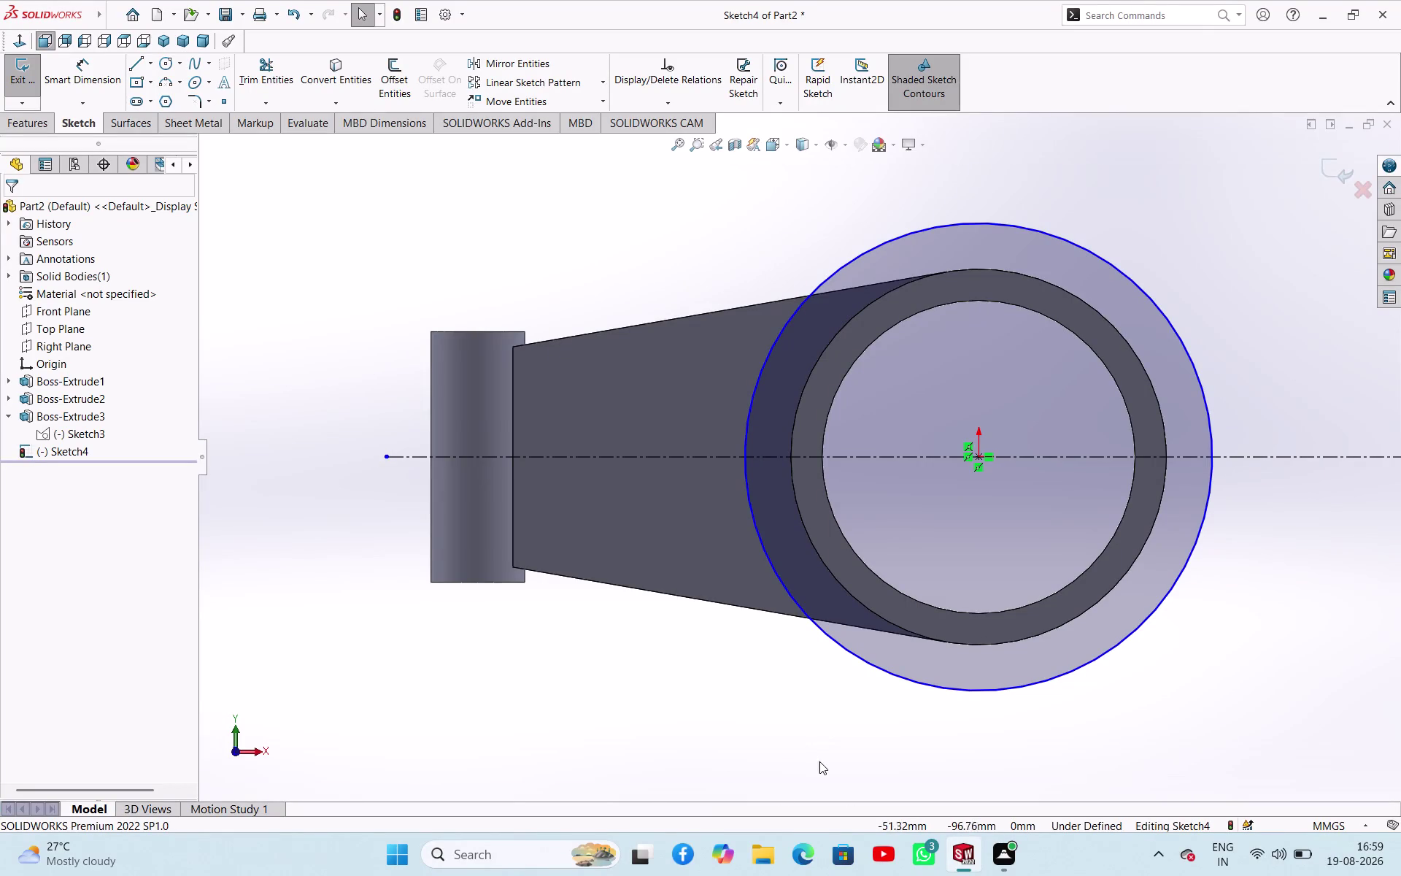
Adjust the zoom and dismiss the marketplace side panel from the graphics area.
scroll(up, 3)
scroll(down, 3)
scroll(up, 3)
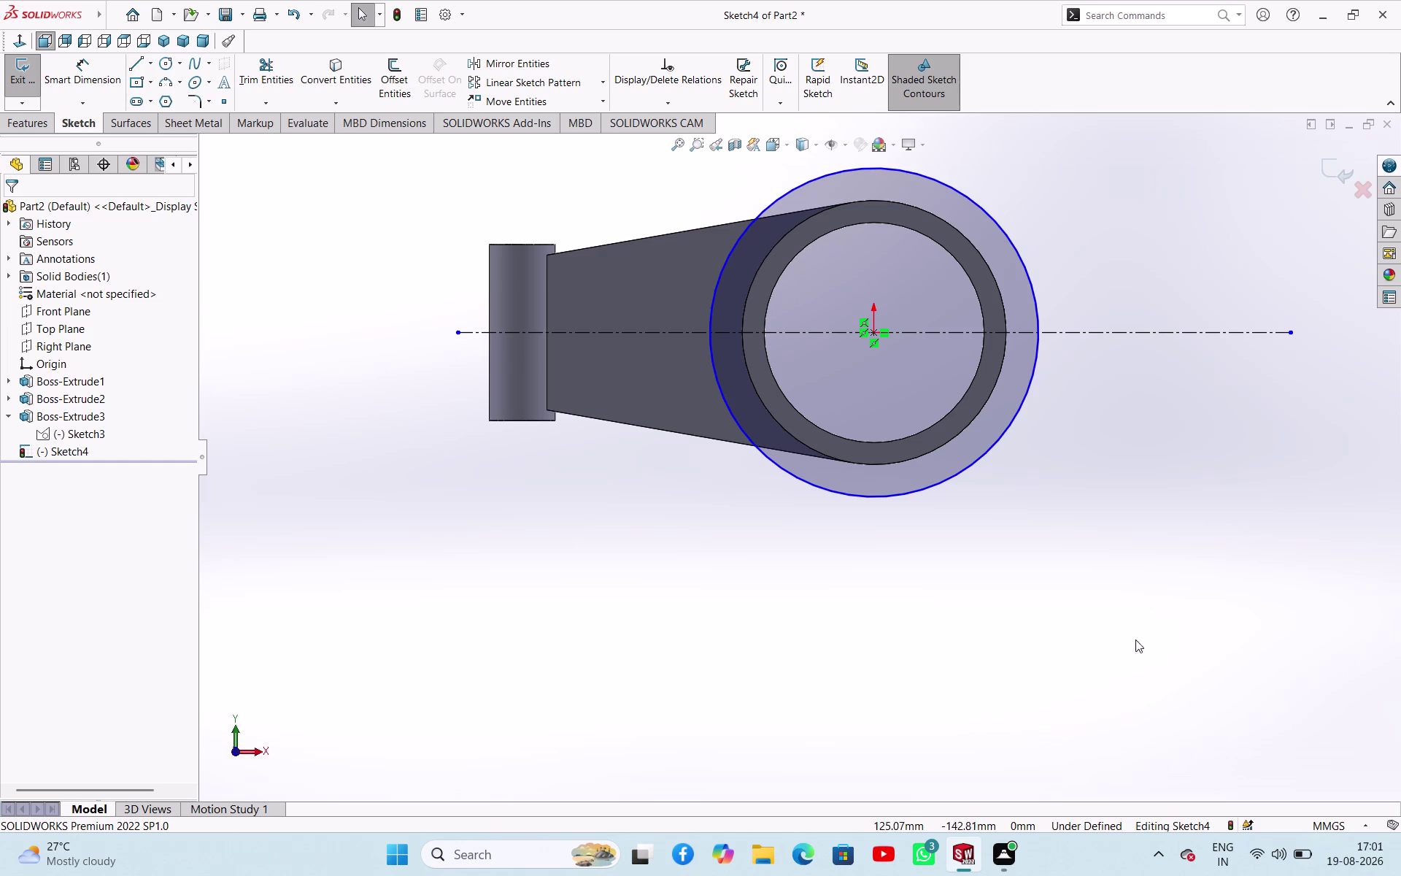
right_drag(1029, 688, 1091, 571)
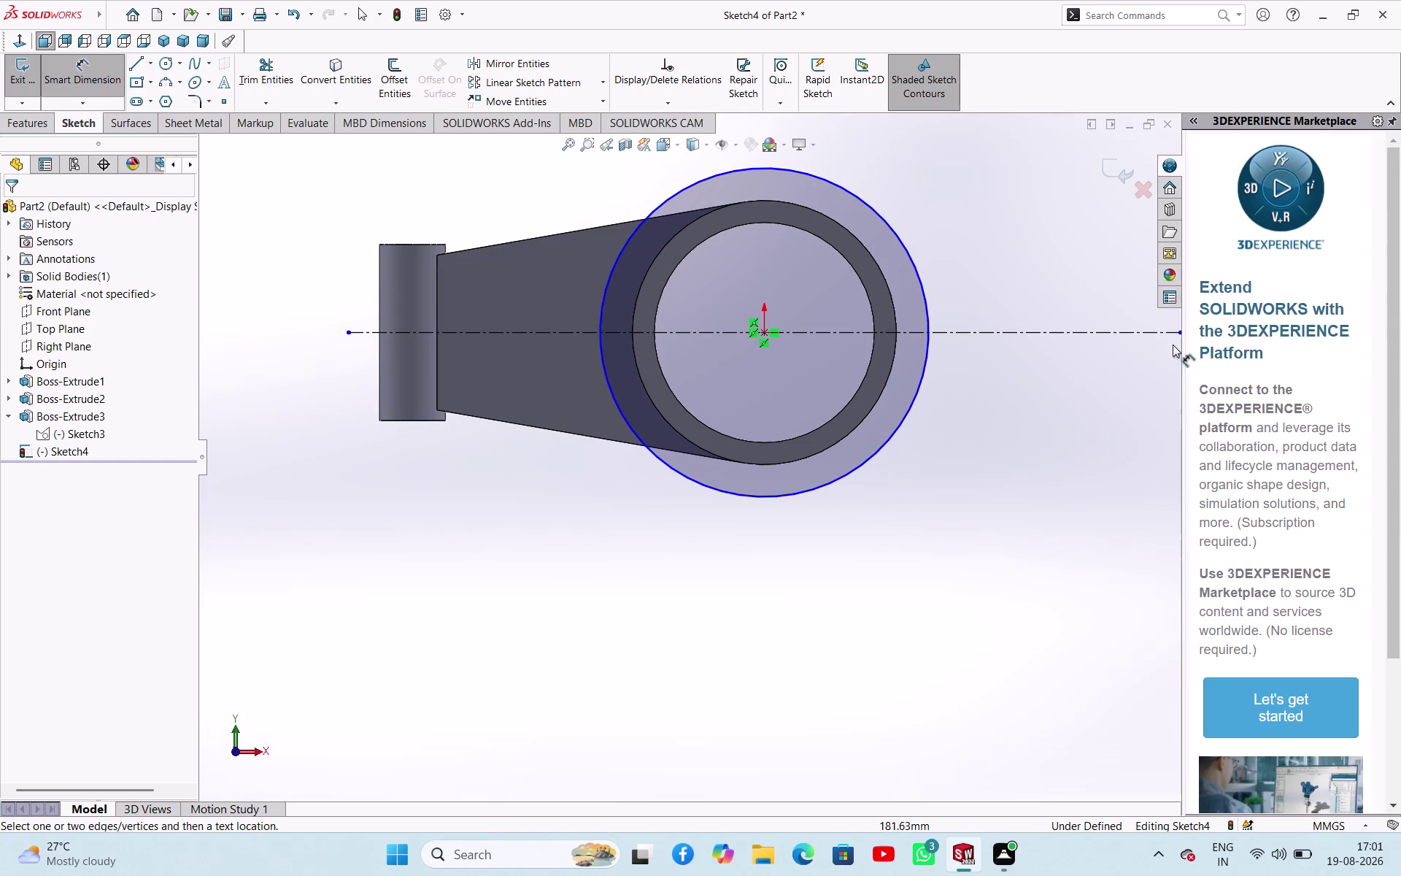
drag(1184, 478, 1206, 485)
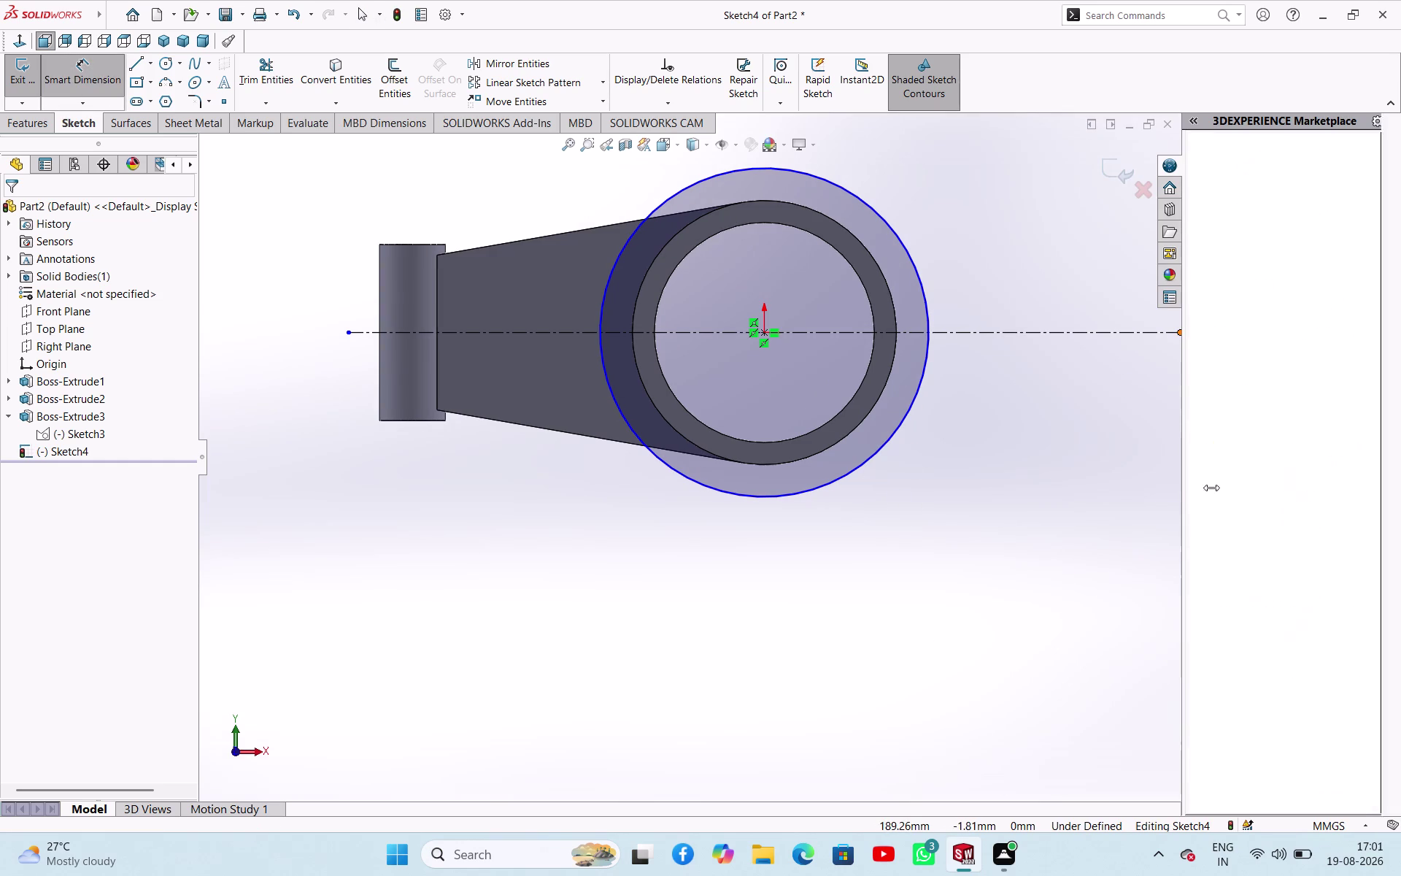
drag(1206, 485, 1400, 552)
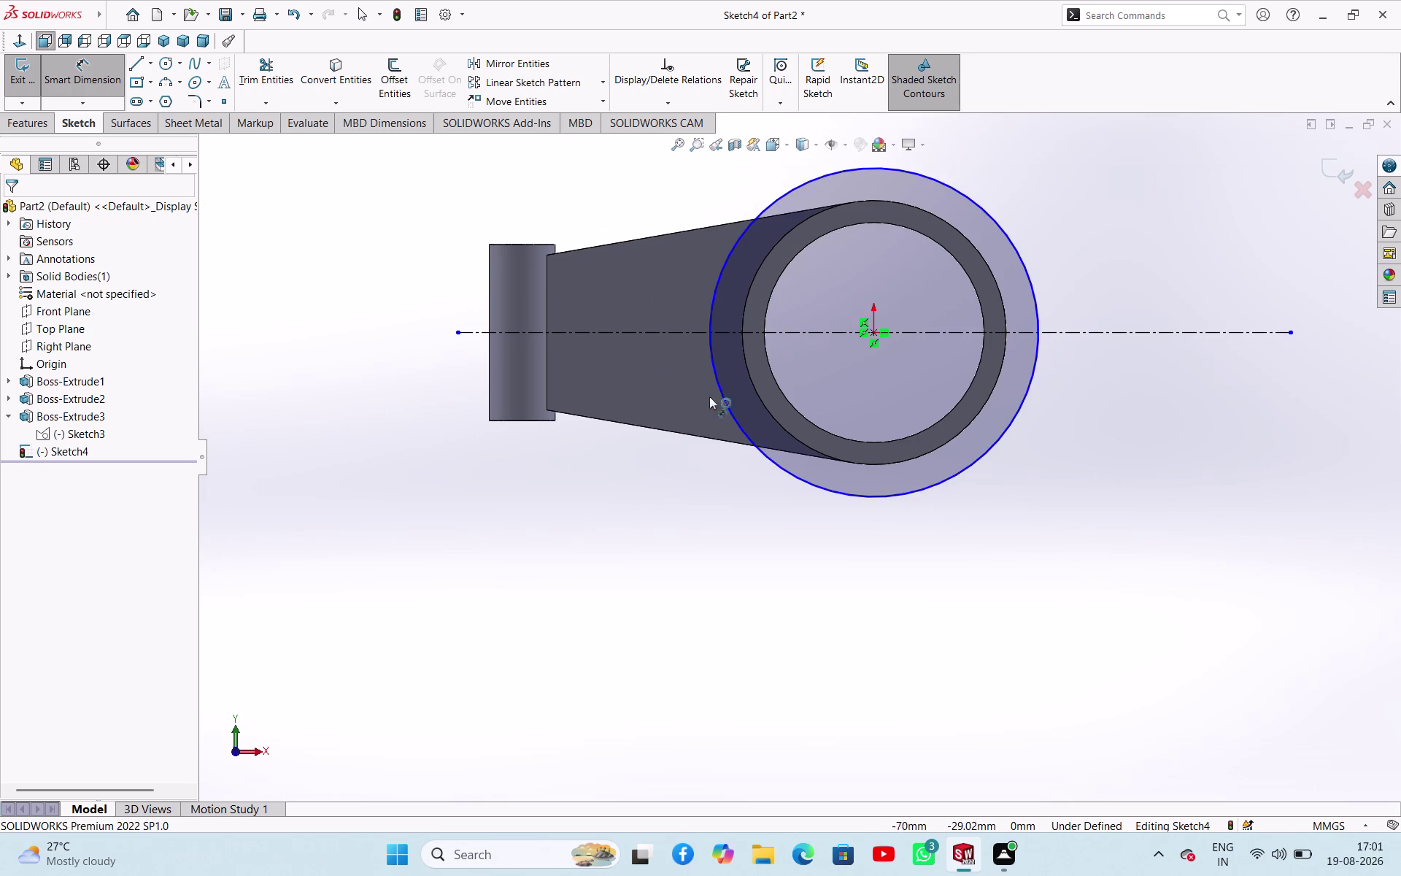
Orbit the rod from the Front view, past an edge-on ring view, to a tilted big-end view.
middle_drag(915, 618, 889, 467)
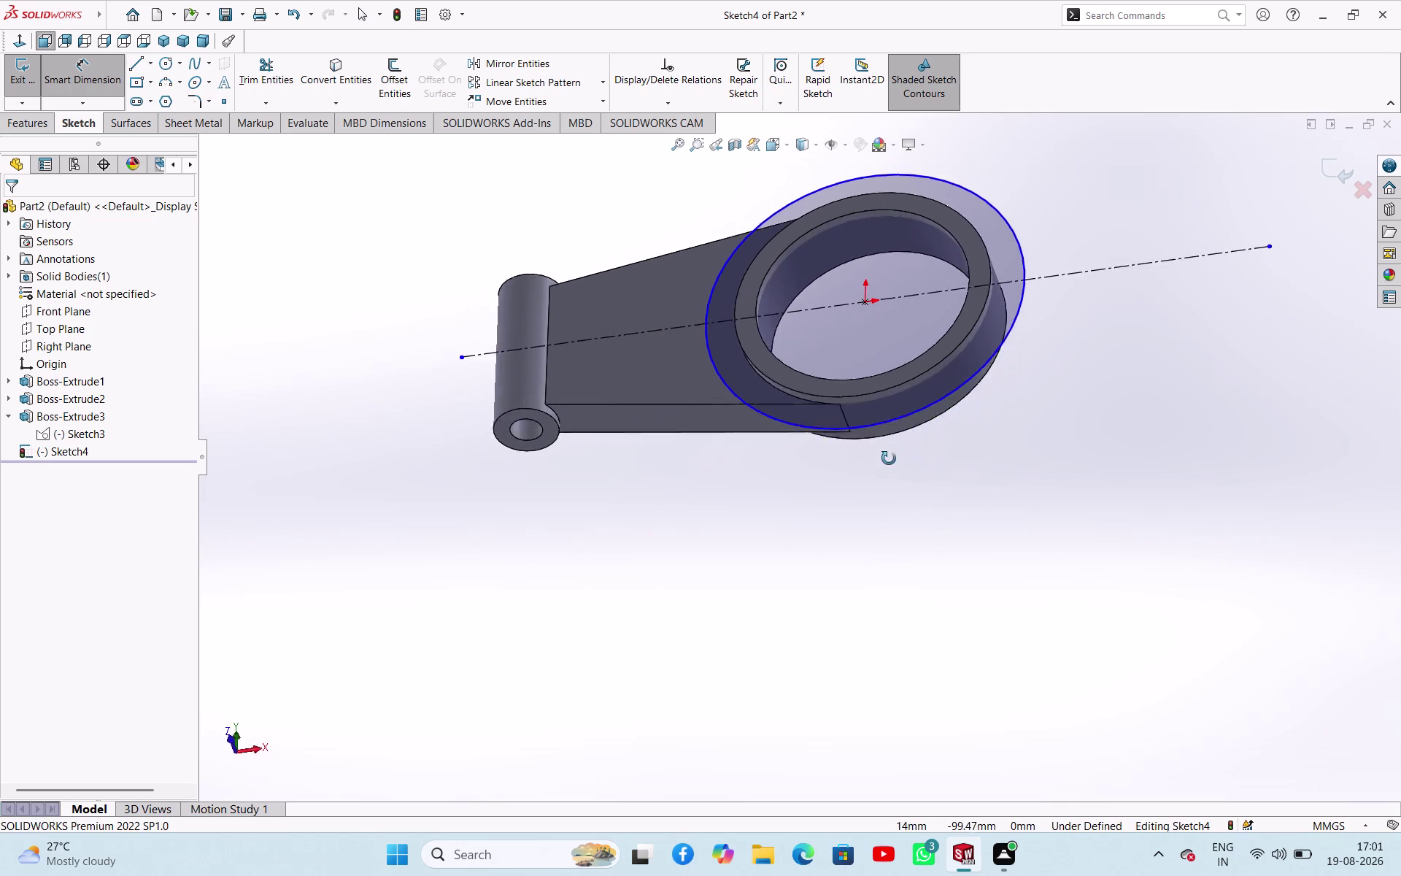
middle_drag(889, 467, 1397, 479)
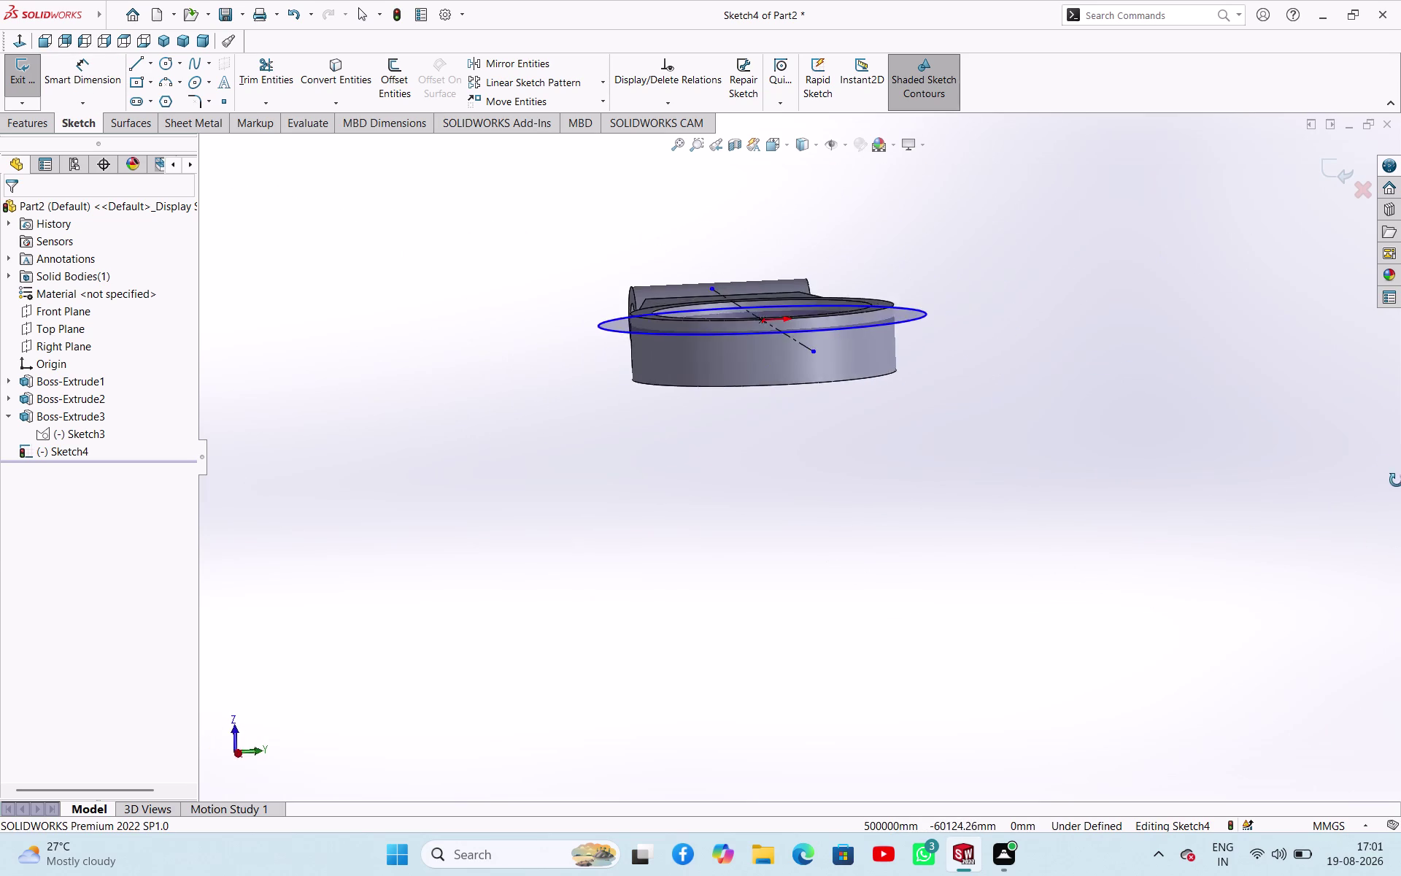
middle_drag(1397, 479, 1177, 610)
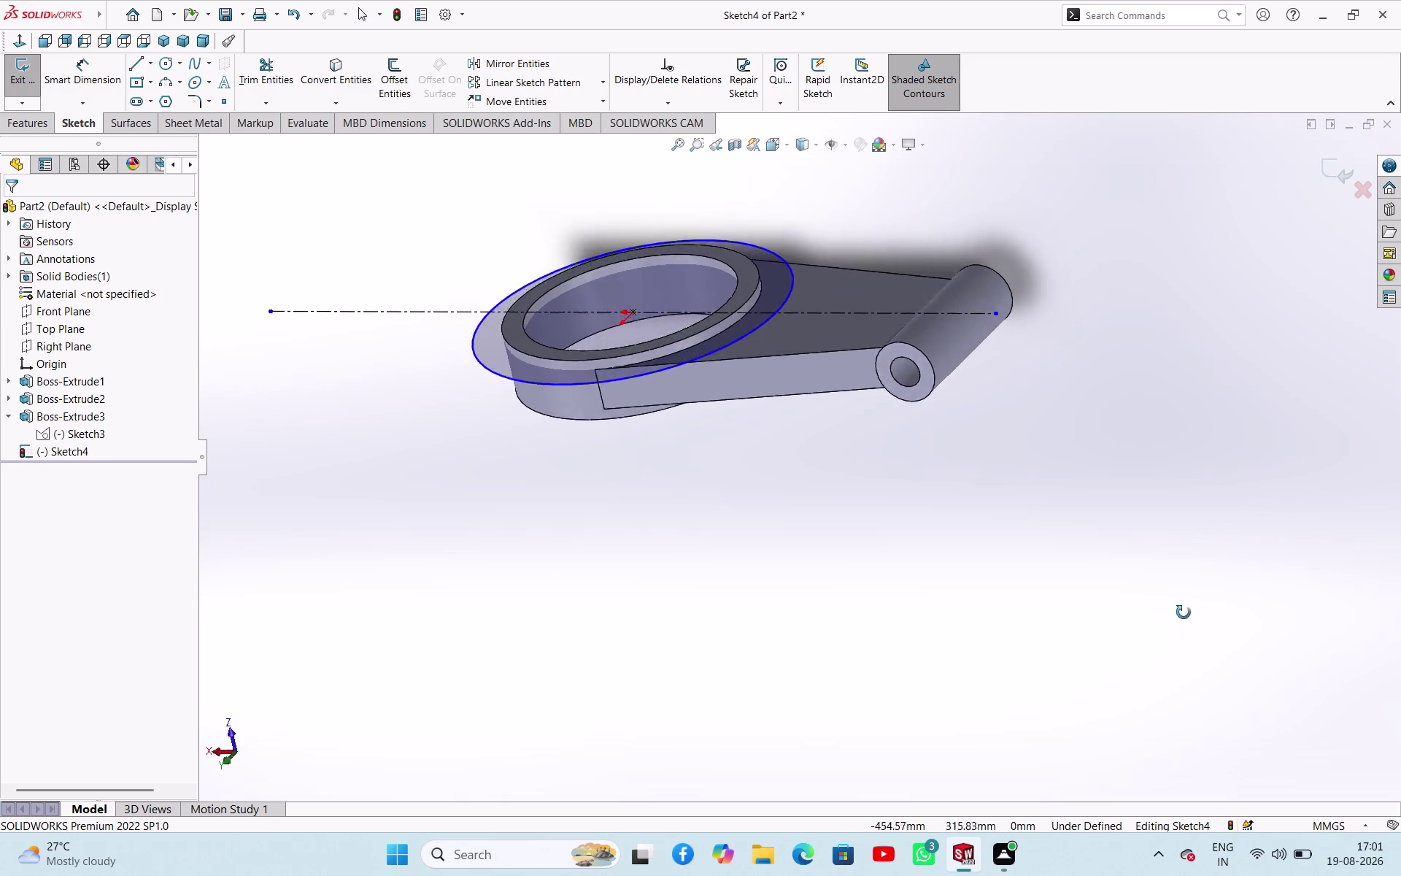
middle_drag(1177, 610, 1139, 698)
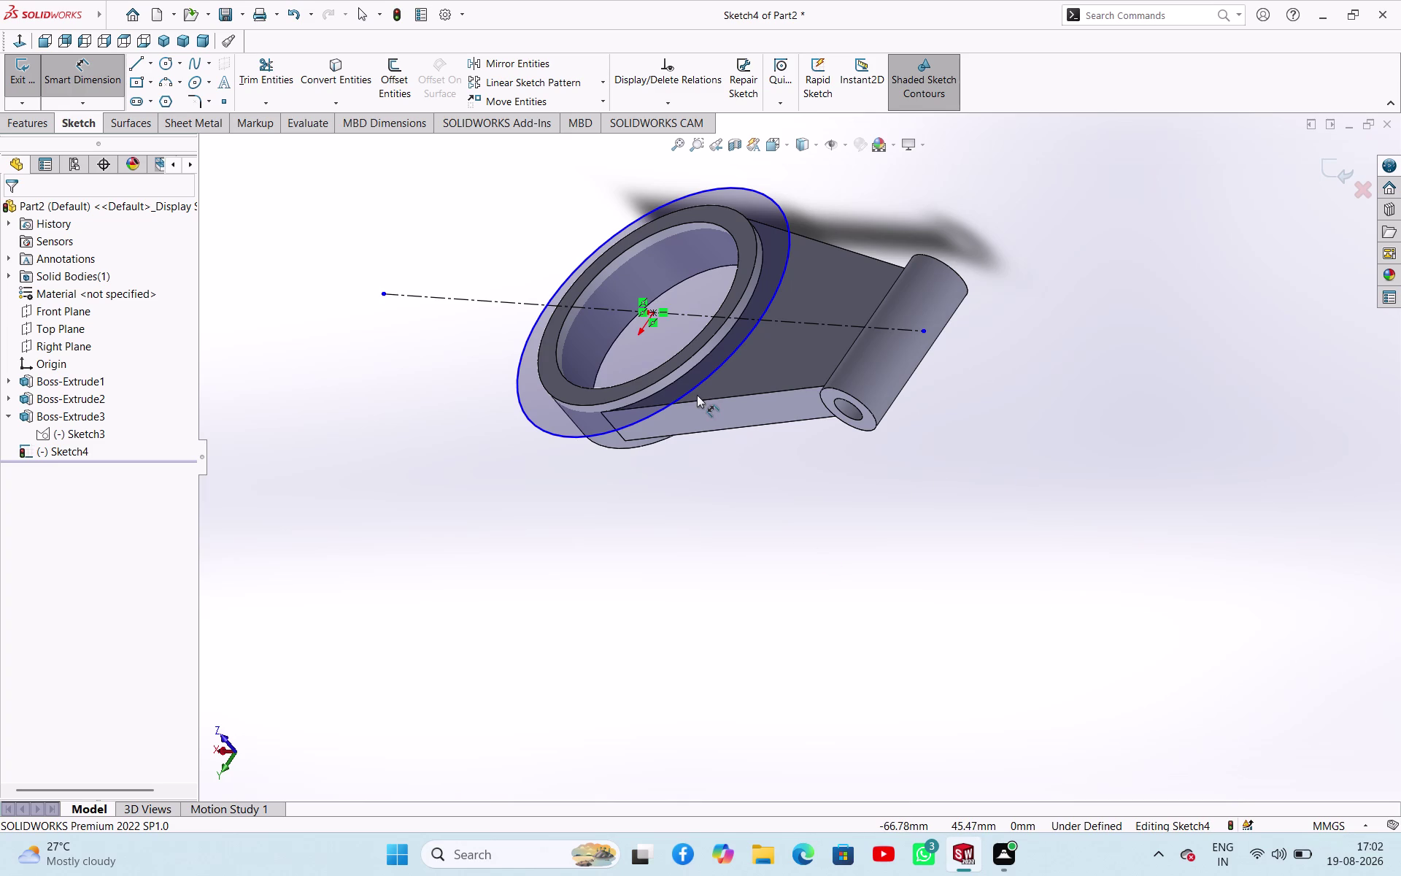
Orbit over and under the big-end ring, settling on an oblique zoomed view of Sketch4.
middle_drag(797, 536, 883, 485)
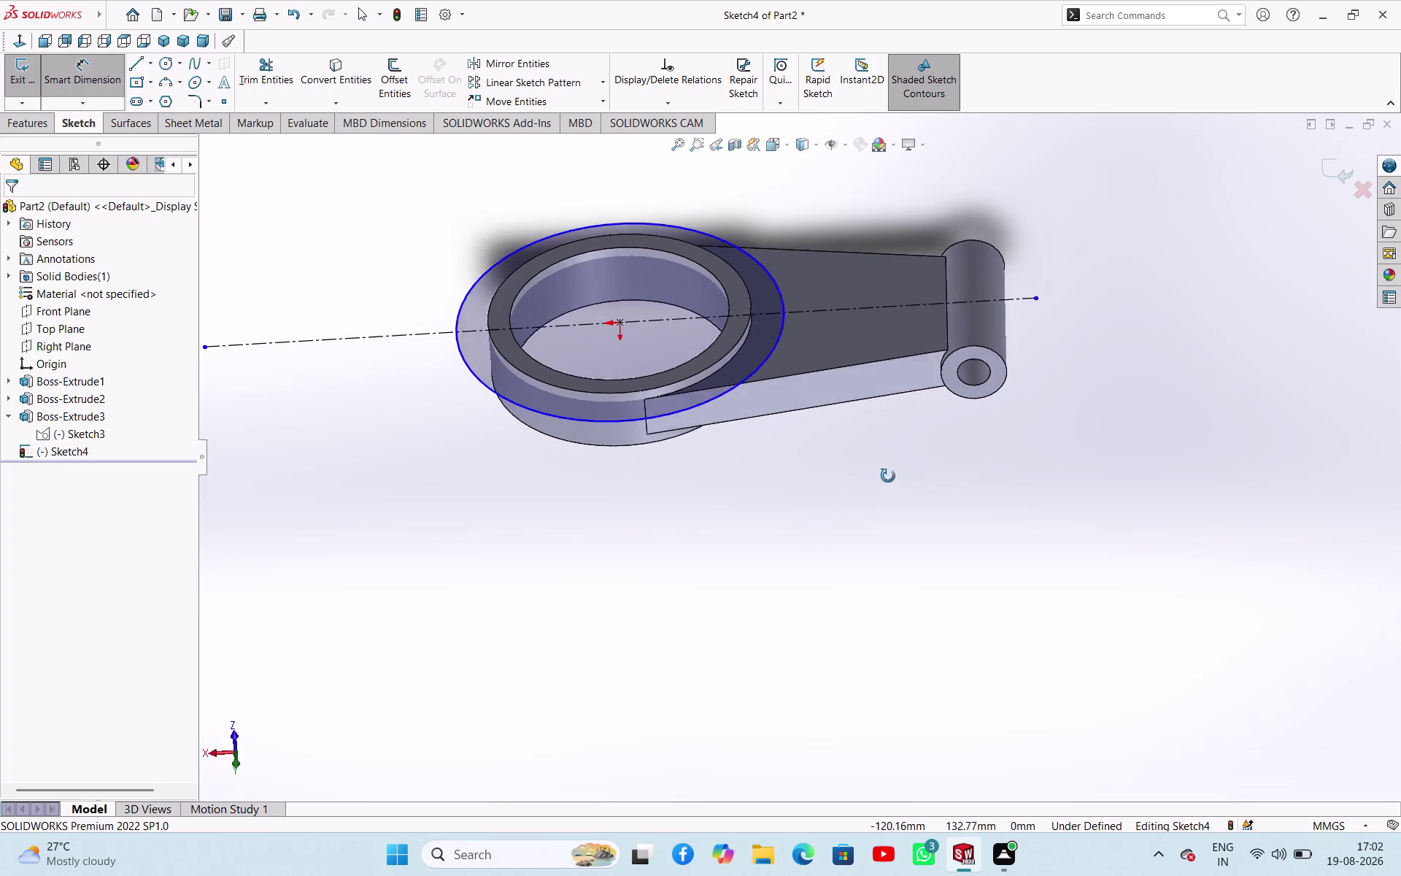
middle_drag(883, 486, 1158, 669)
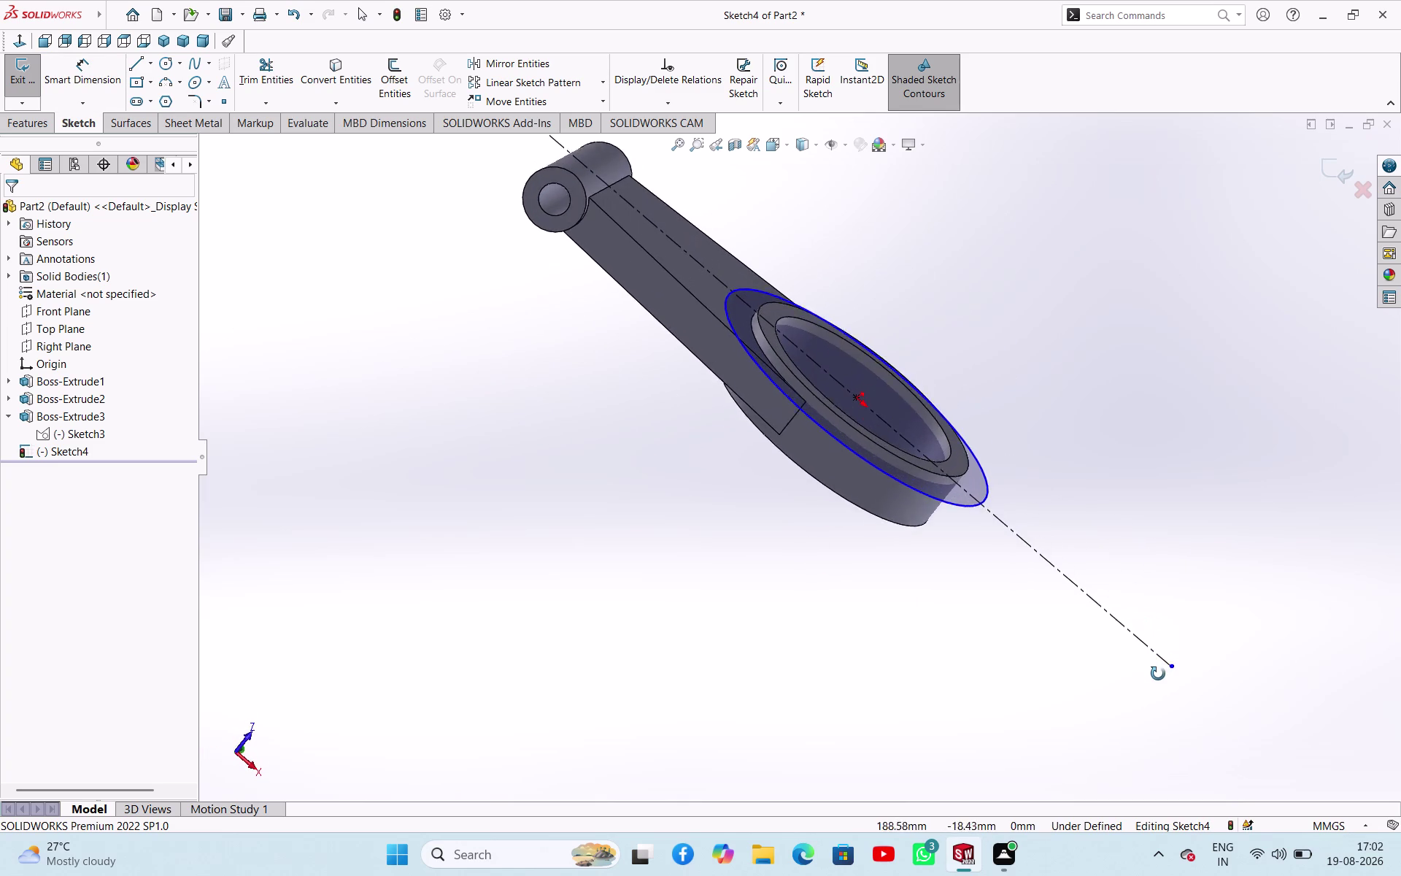
middle_drag(1158, 669, 1294, 679)
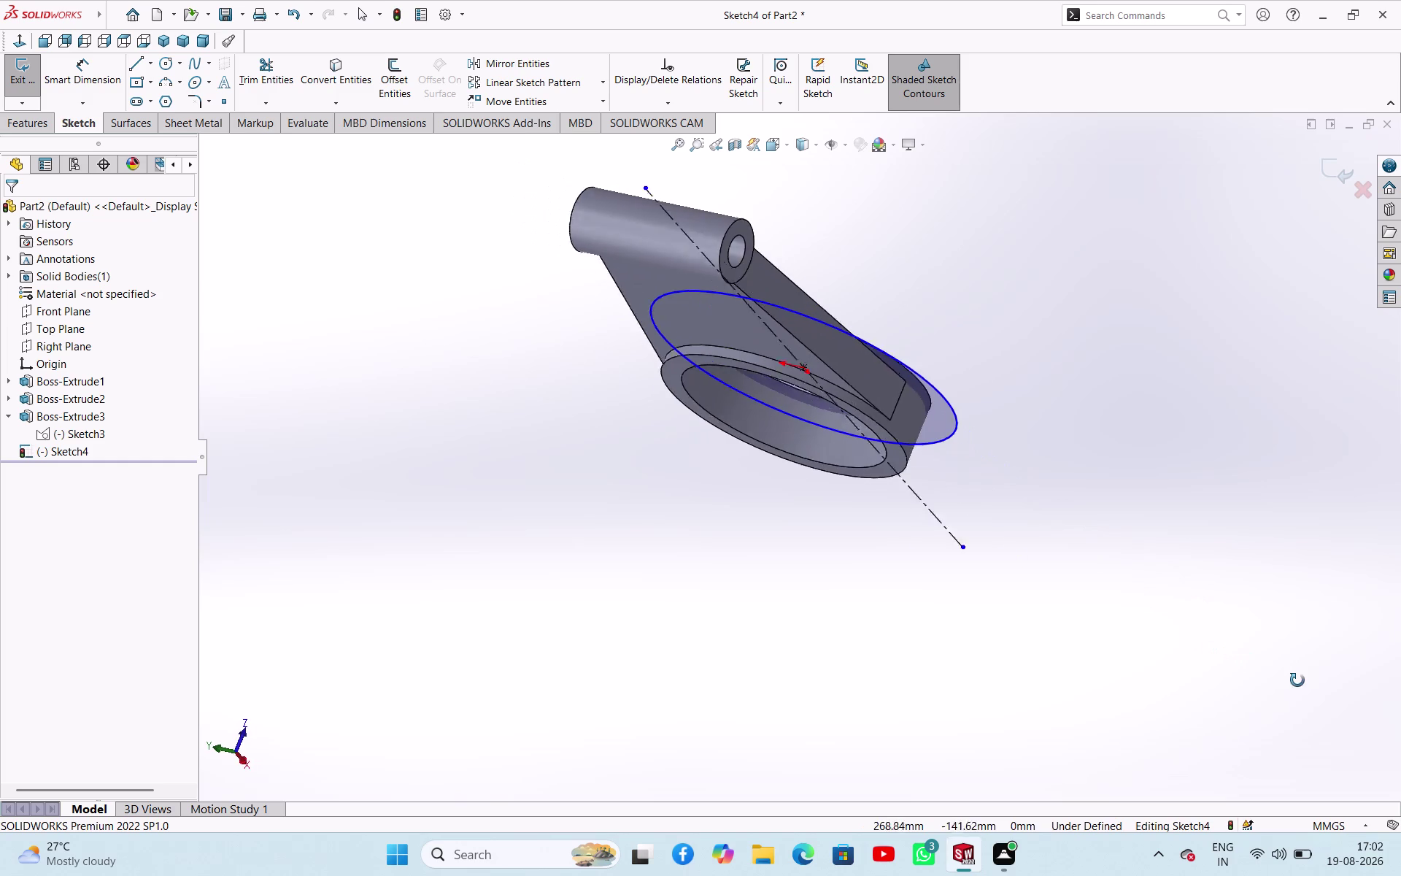
middle_drag(1294, 679, 1172, 750)
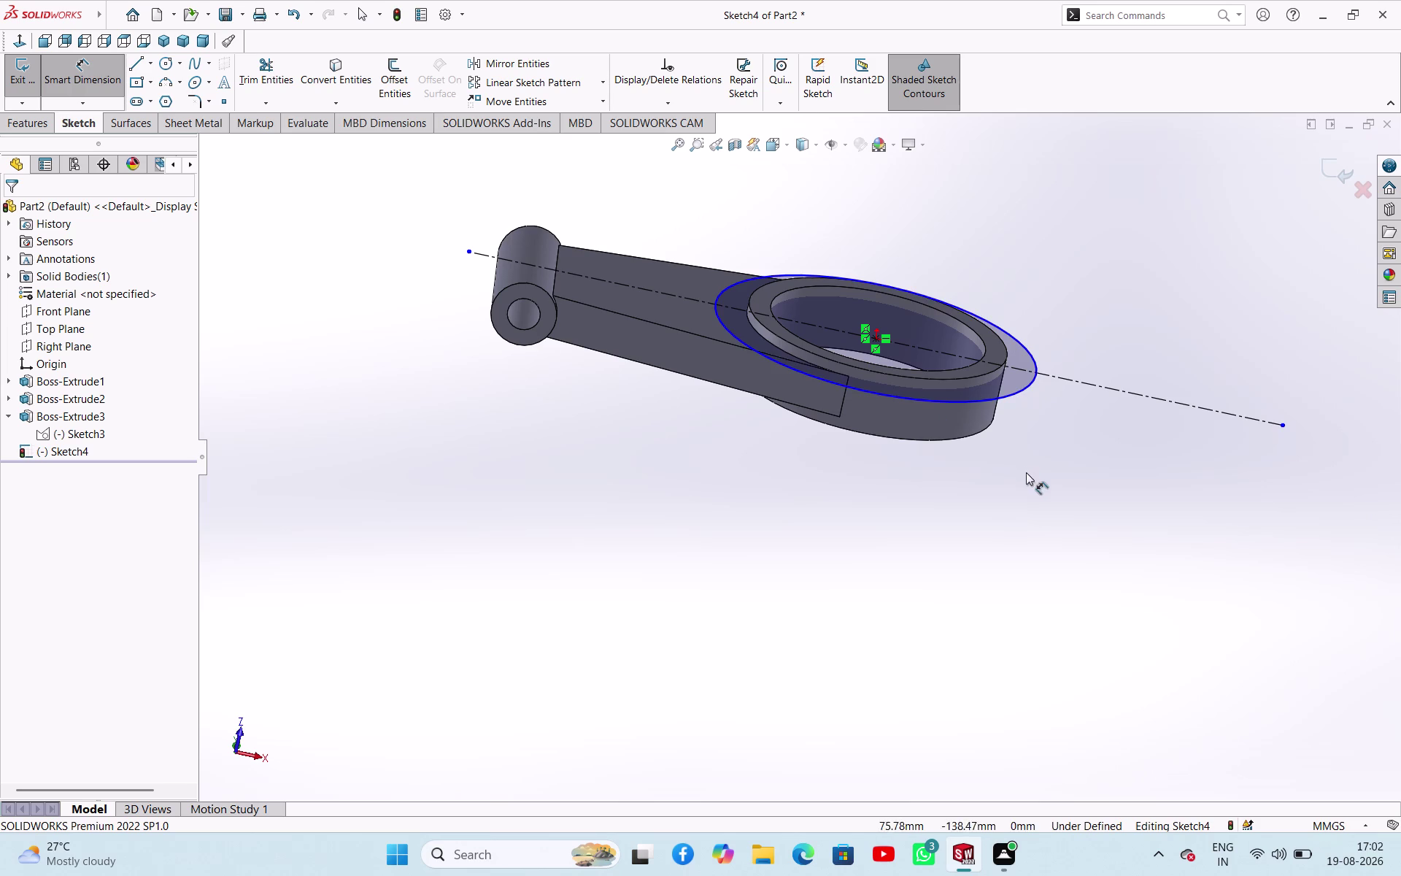
scroll(up, 3)
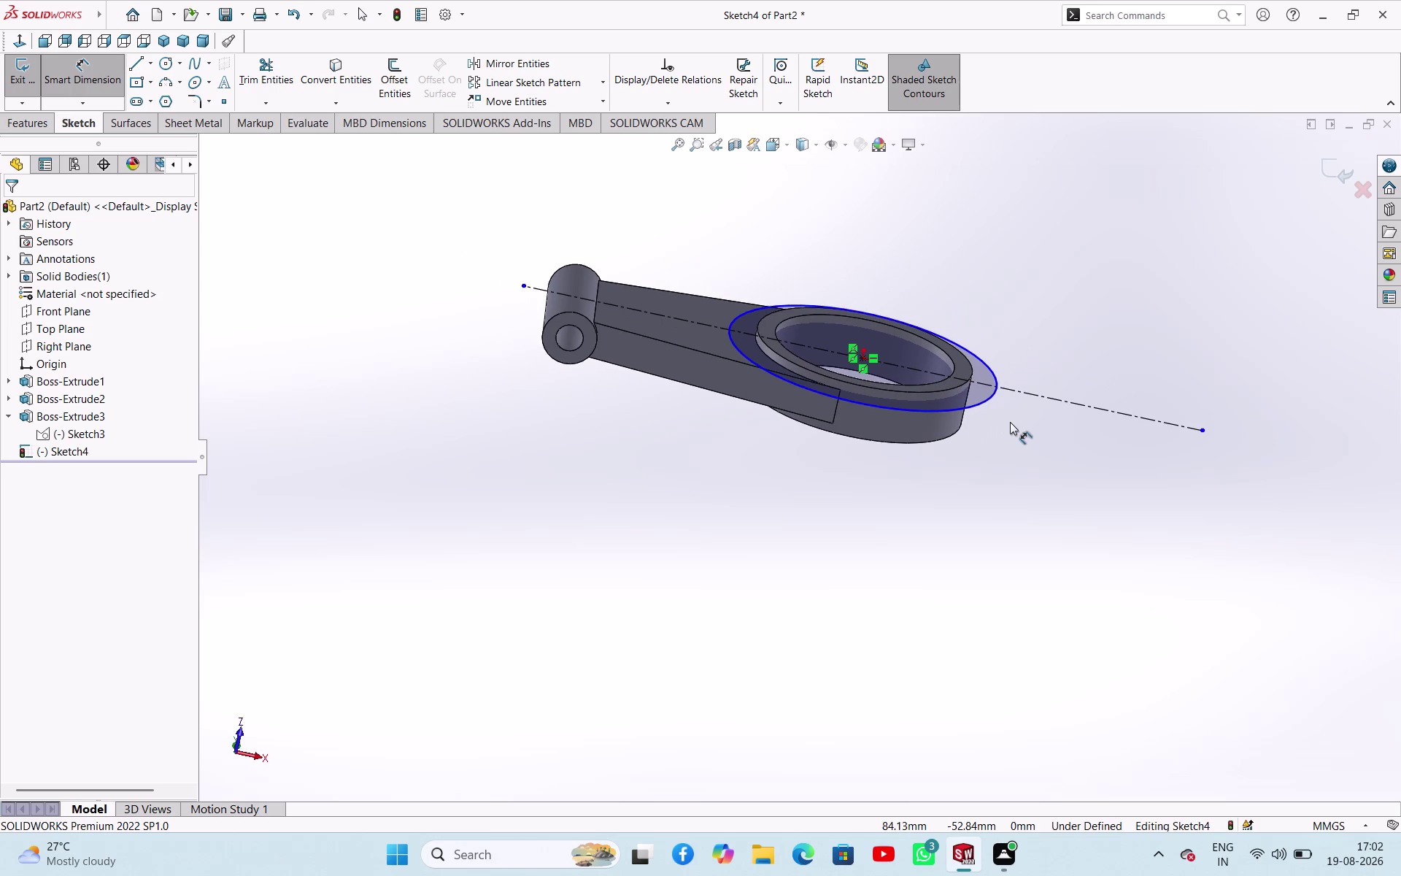